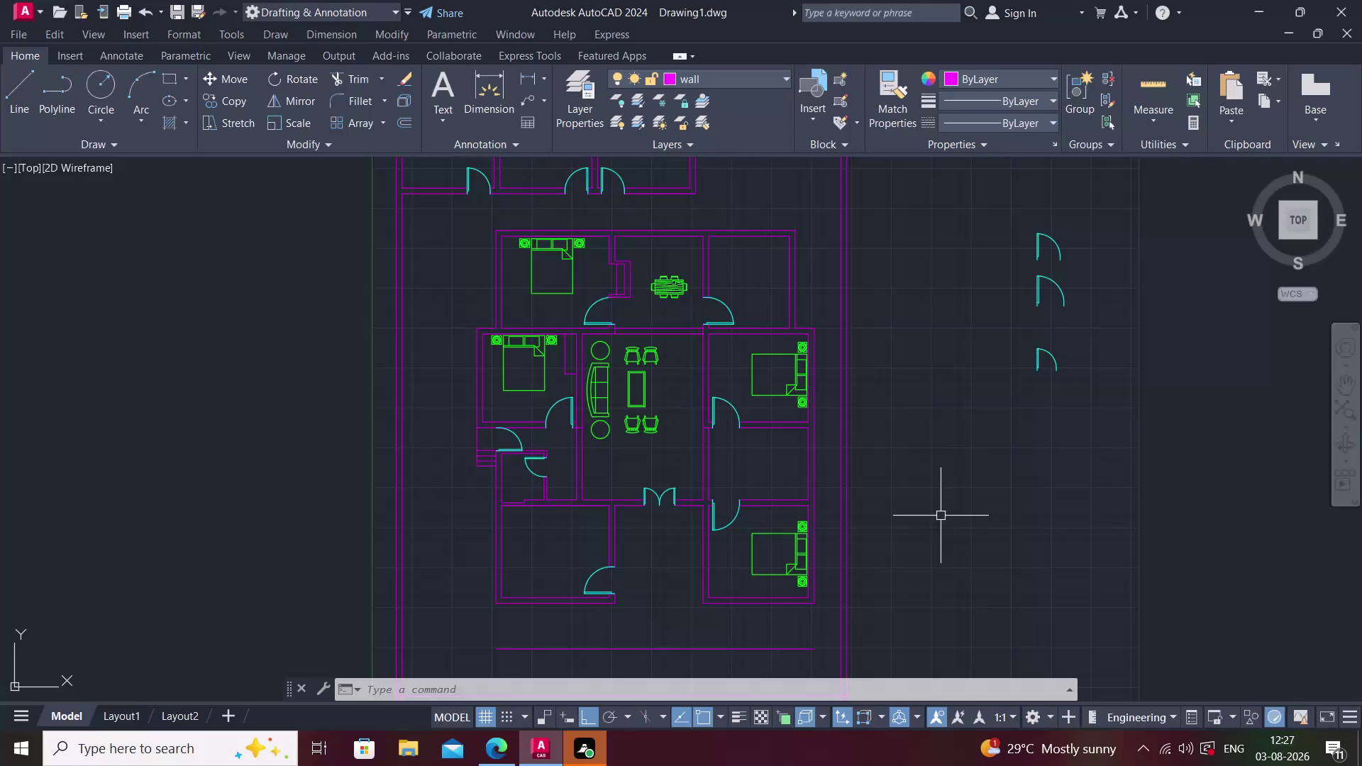
Close the furnished floor plan Drawing1.dwg to return to the Start page's Recent files.
key(ctrl+shift+super+Tab)
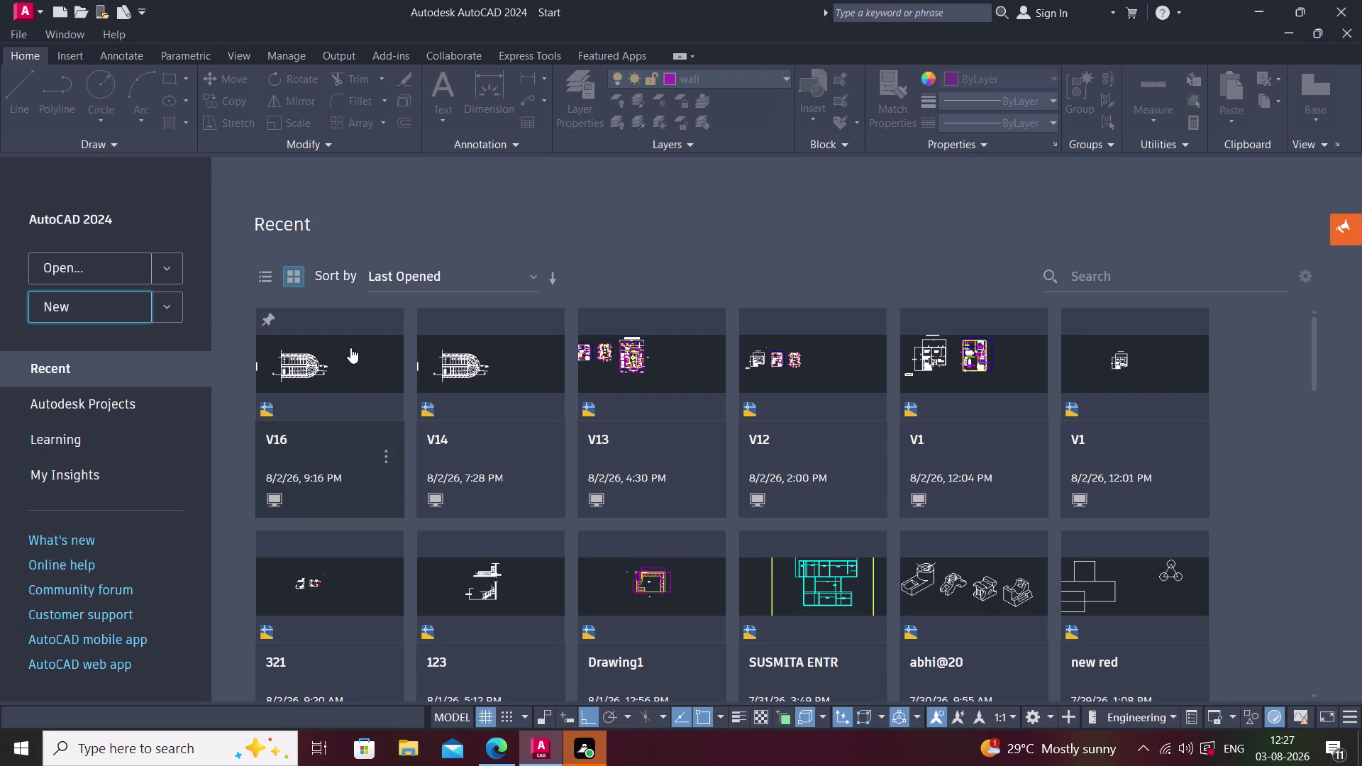
key(z)
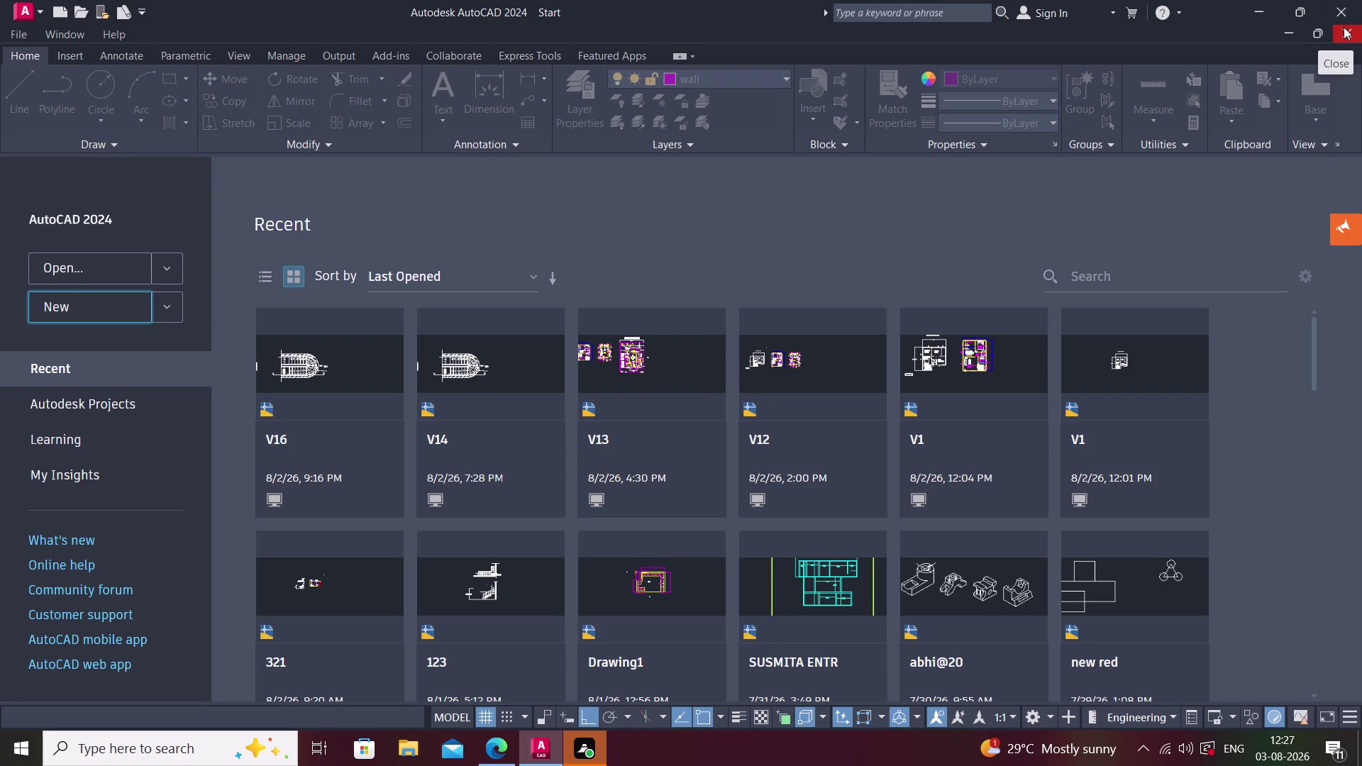
click(1343, 27)
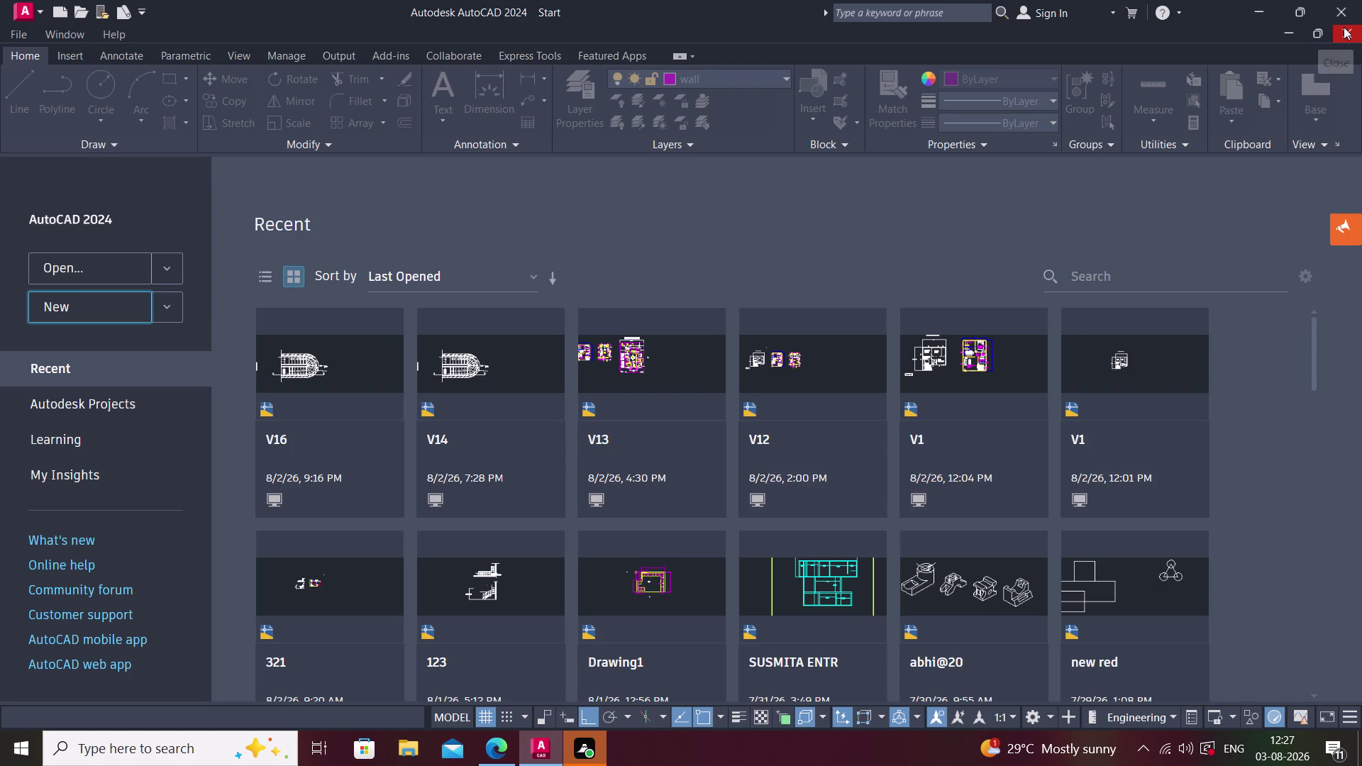